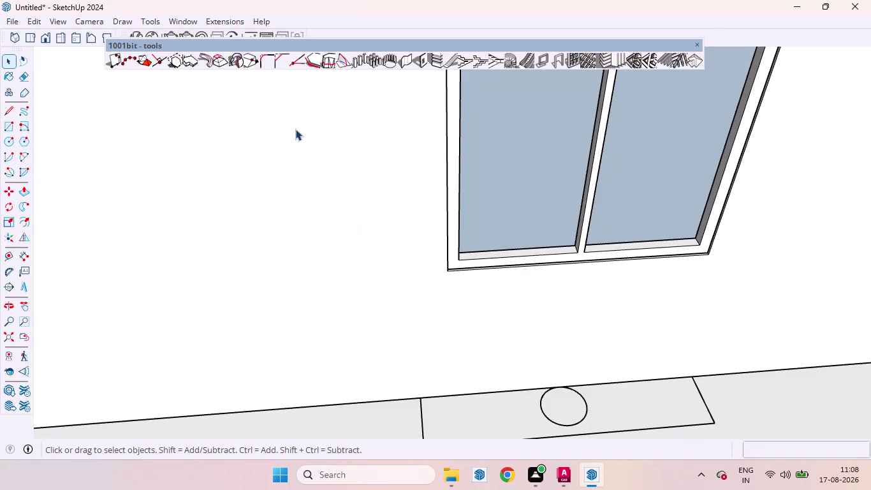
Open the 3D Warehouse browser from the Window menu.
click(192, 18)
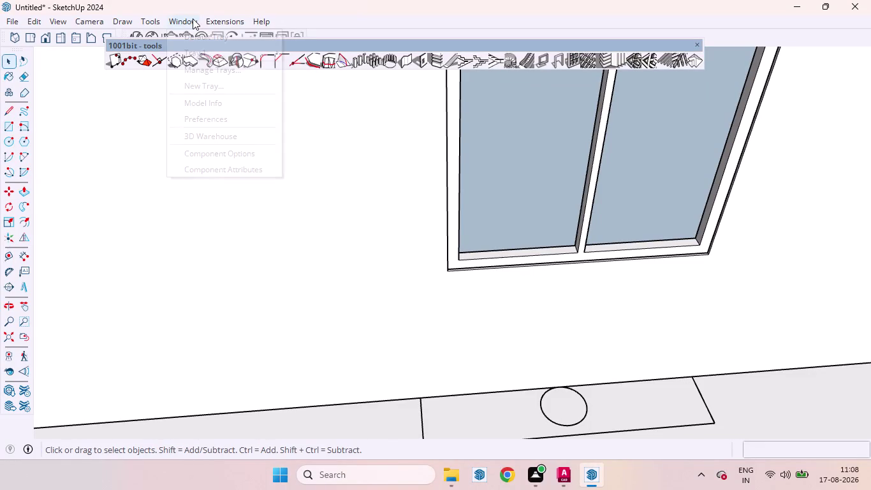
click(220, 131)
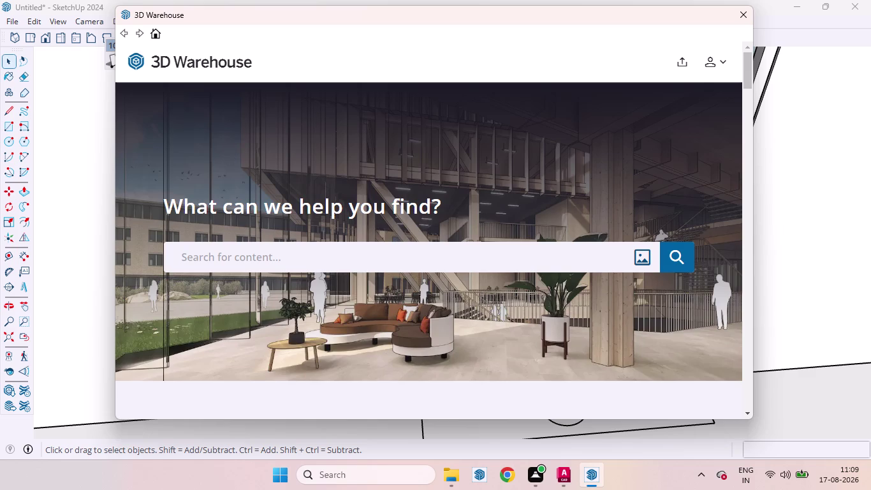
Enter 'slidind door', a misspelling of 'sliding door', in the 3D Warehouse search box.
click(272, 246)
drag(272, 246, 268, 257)
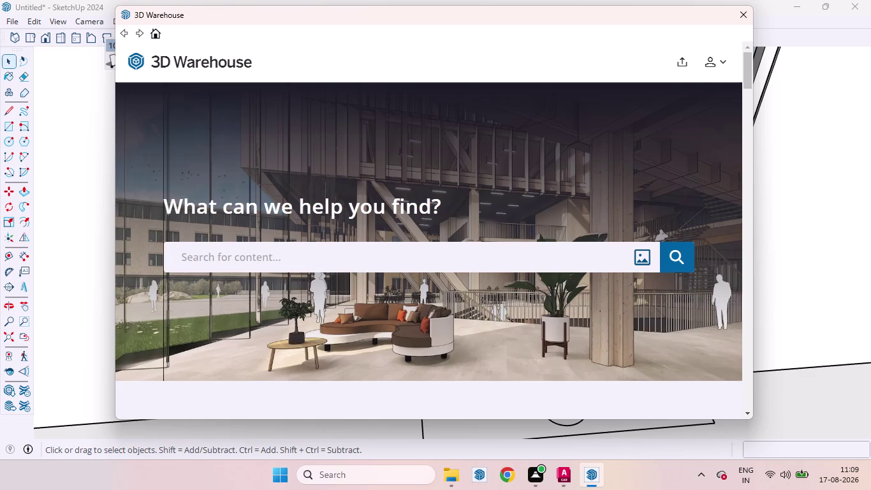
drag(267, 257, 271, 256)
key(s)
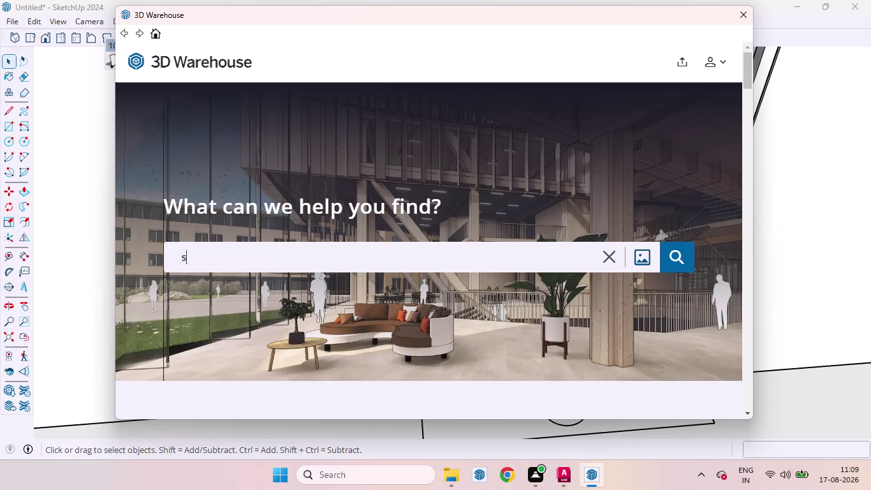
text(li)
text(d)
text(in)
text(d)
key(space)
text(d)
text(oo)
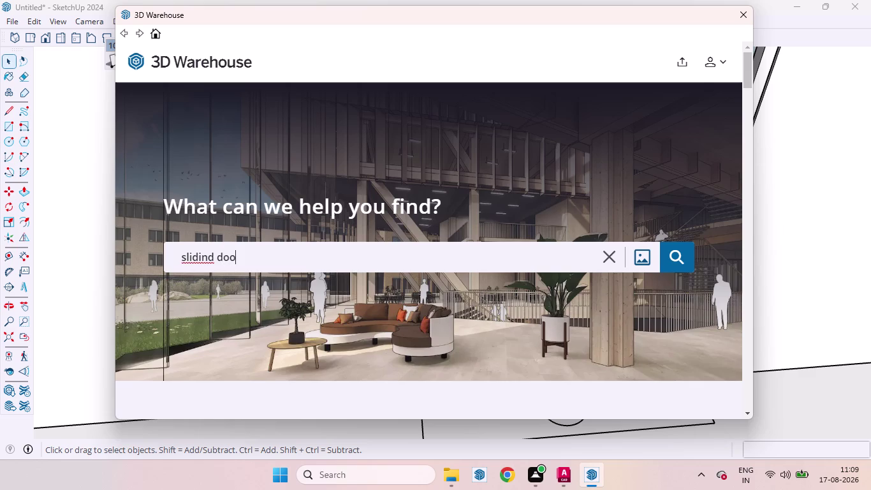
key(r)
Correct the typo to 'sliding door' and run the search.
click(213, 259)
key(BackSpace)
key(g)
click(672, 254)
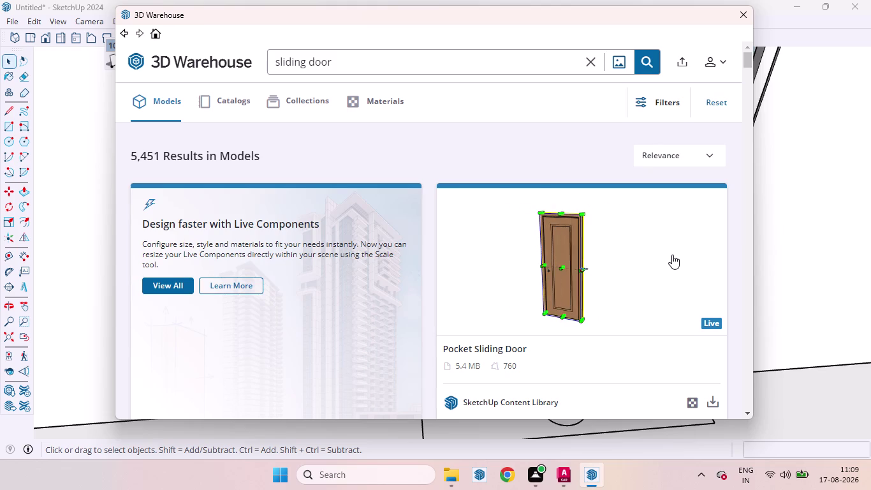
Browse the search results and download the 44 KB 'sliding door' model.
scroll(down, 3)
scroll(down, 3)
scroll(down, 3)
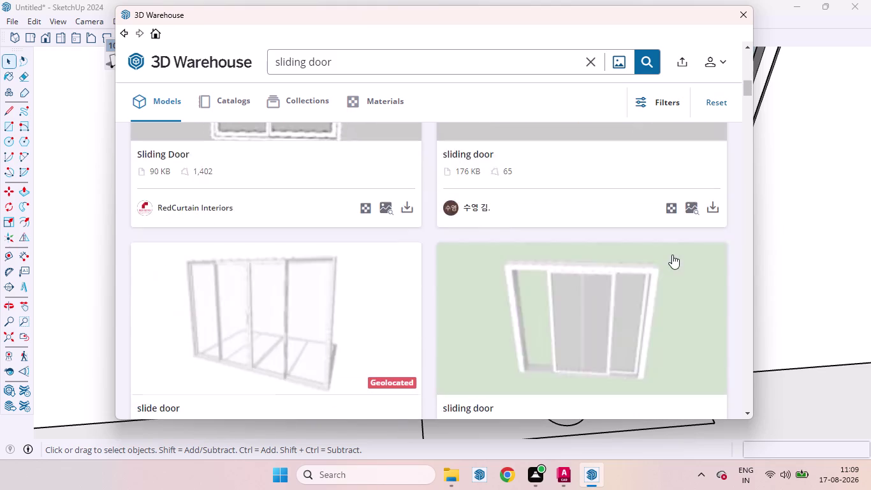
scroll(down, 3)
scroll(down, 3)
scroll(down, 3)
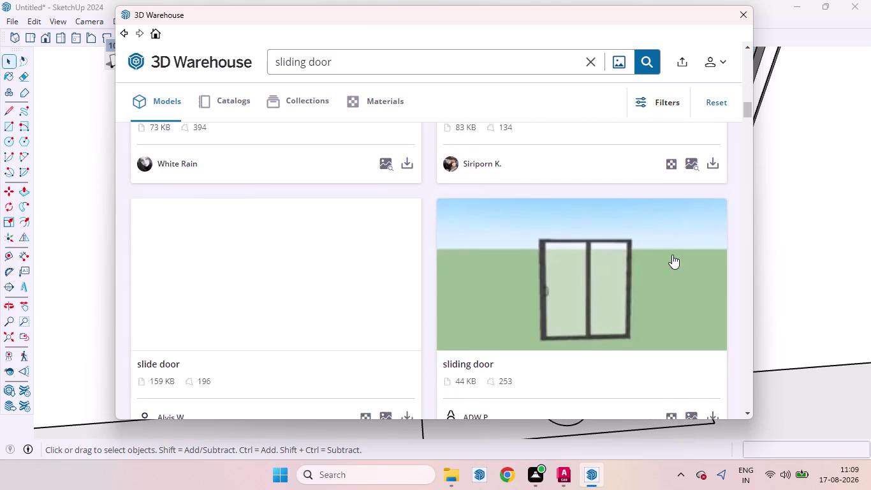
scroll(down, 3)
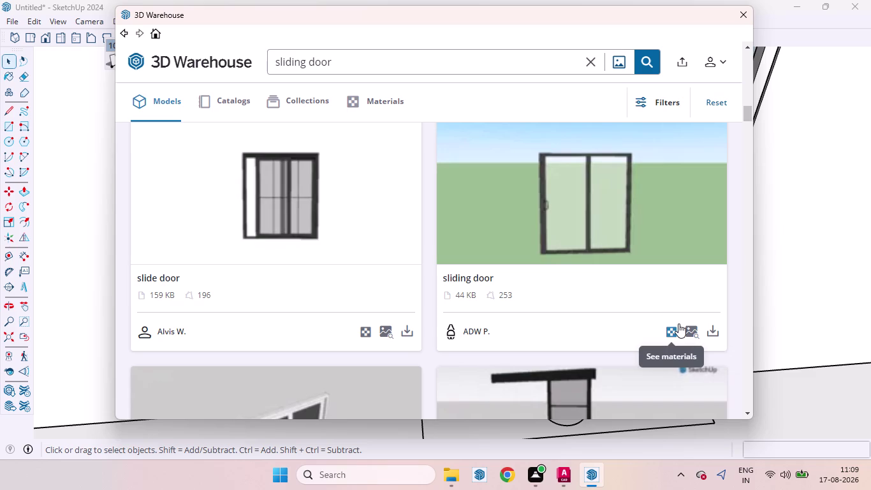
scroll(down, 3)
scroll(down, 3)
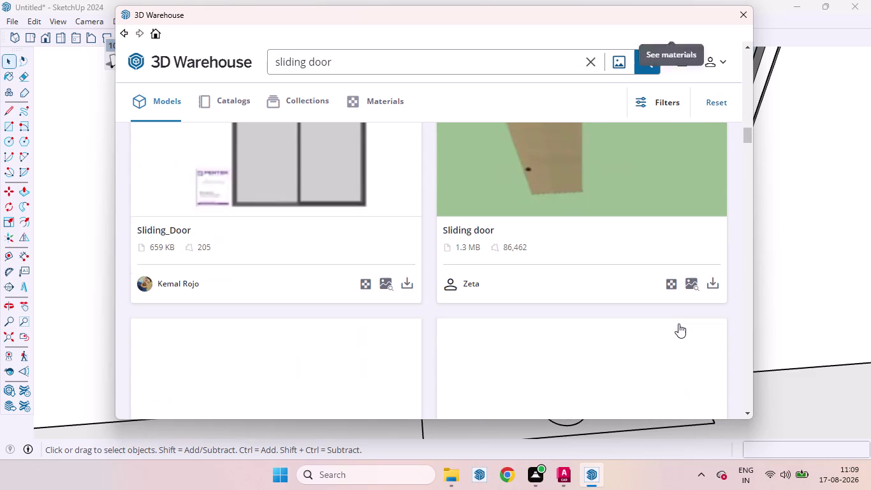
scroll(up, 3)
scroll(up, 3)
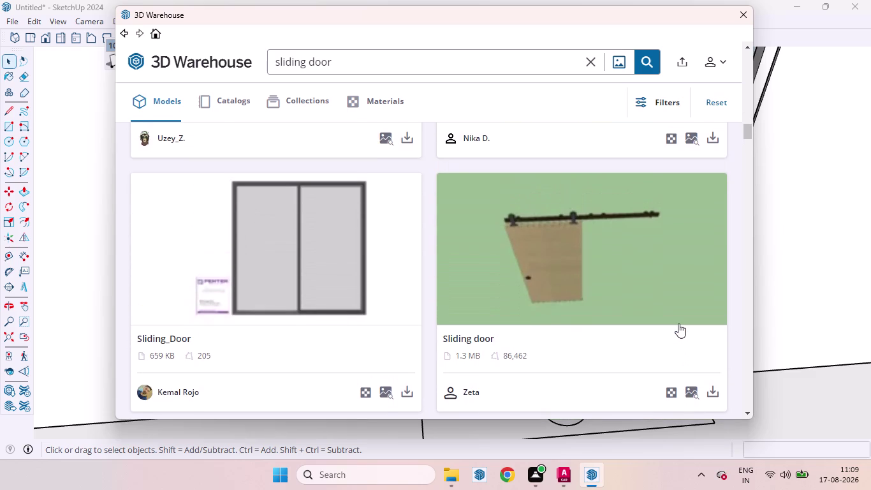
scroll(up, 3)
scroll(down, 3)
scroll(up, 3)
scroll(down, 3)
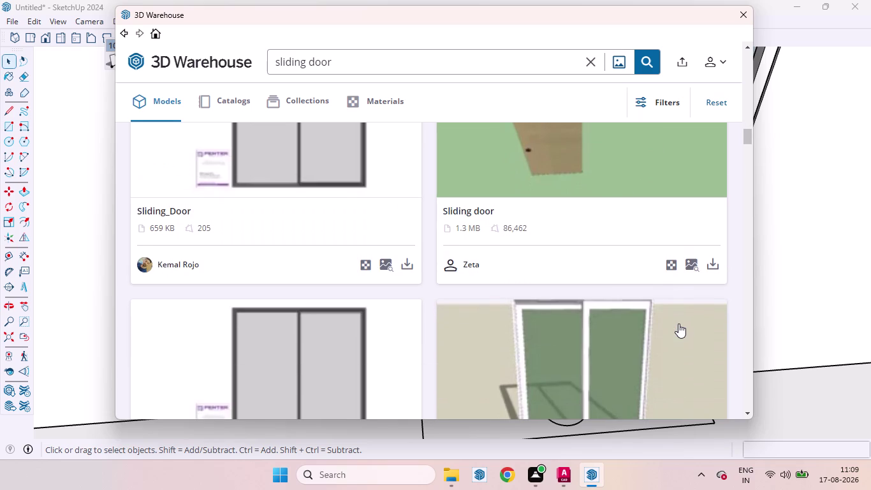
scroll(up, 3)
scroll(down, 3)
scroll(up, 3)
scroll(up, 3)
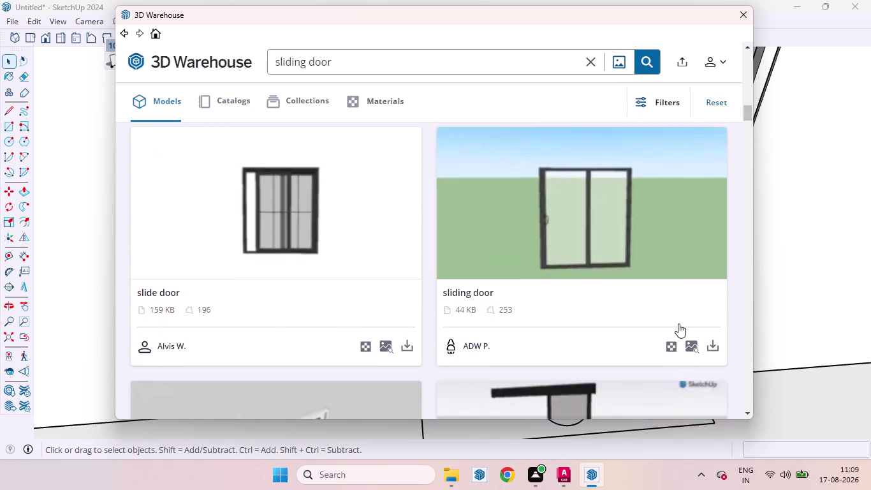
scroll(up, 3)
scroll(down, 3)
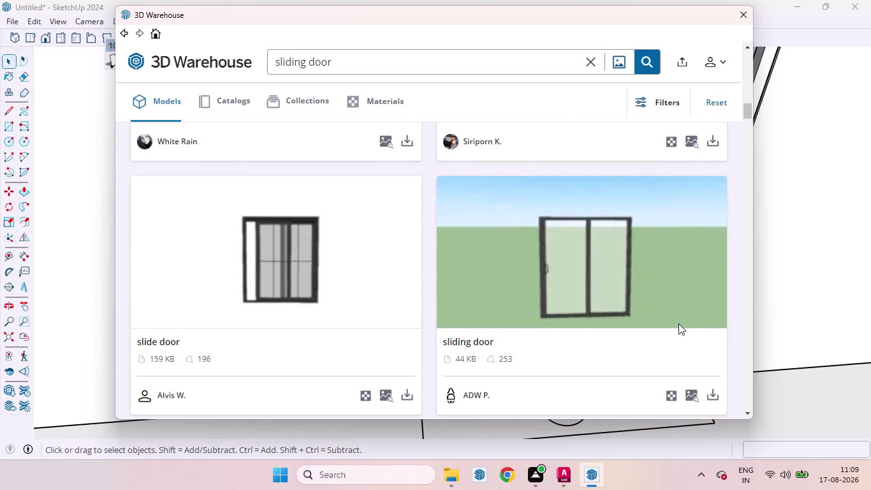
click(707, 401)
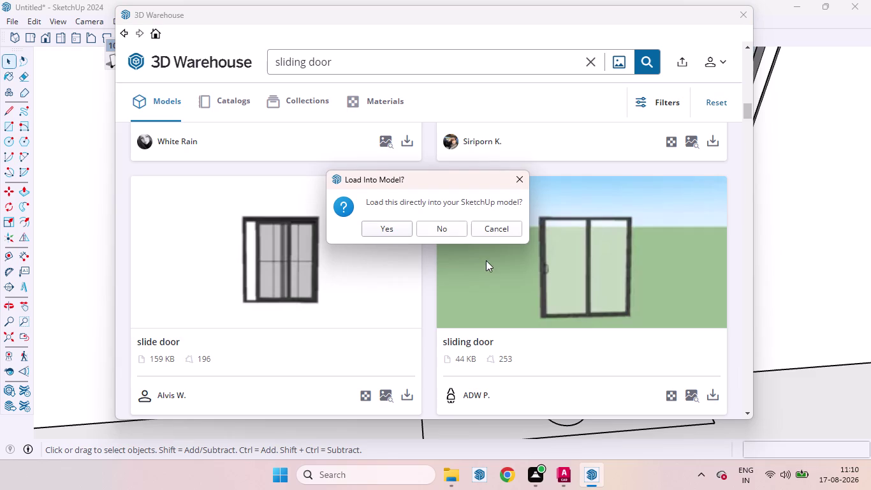
Confirm loading the downloaded sliding door directly into the model.
click(400, 237)
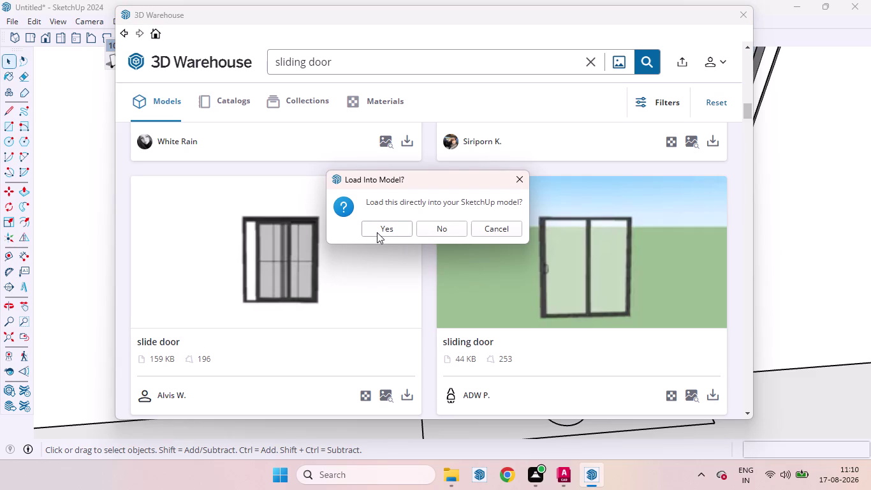
click(377, 232)
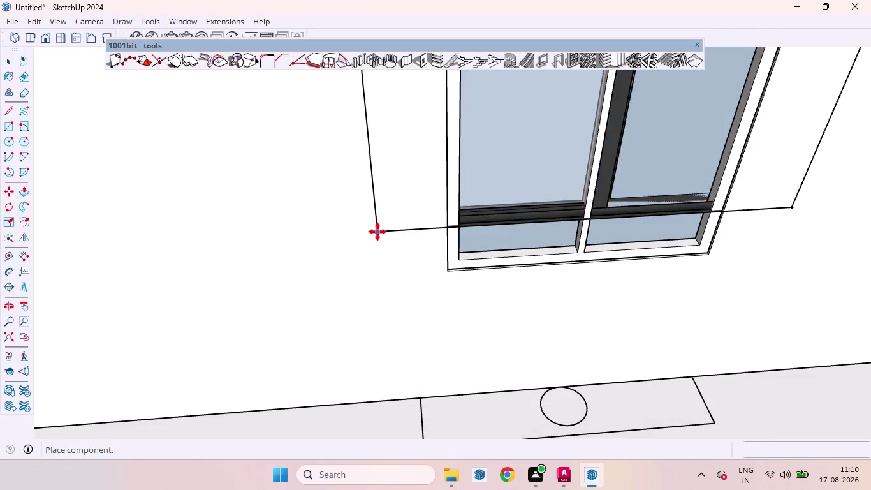
Drop the sliding door on the ground in front of the house, then deselect it.
scroll(down, 3)
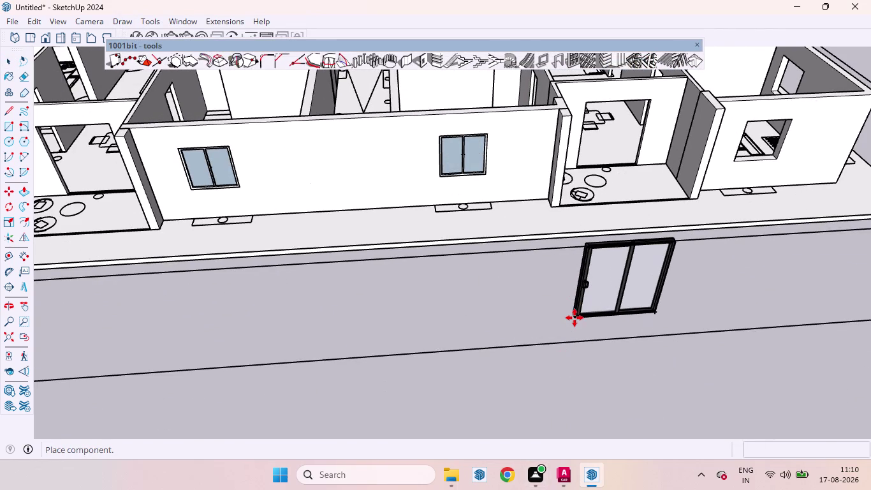
click(575, 317)
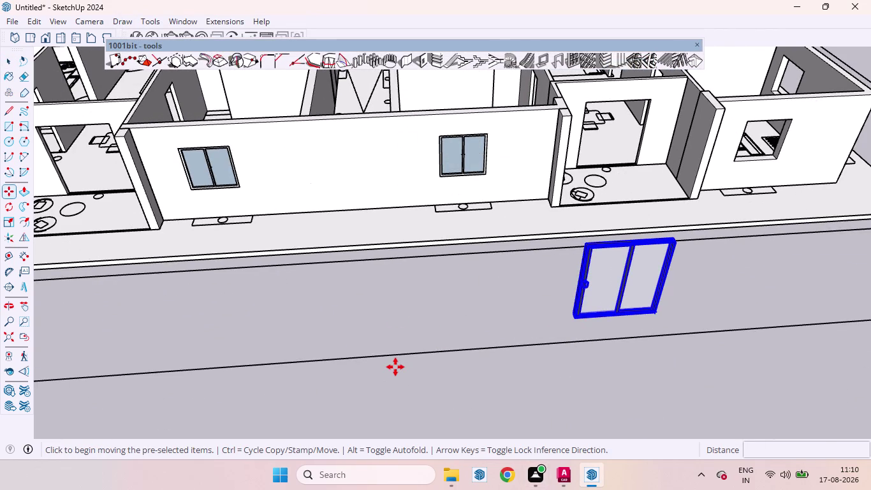
key(space)
key(space)
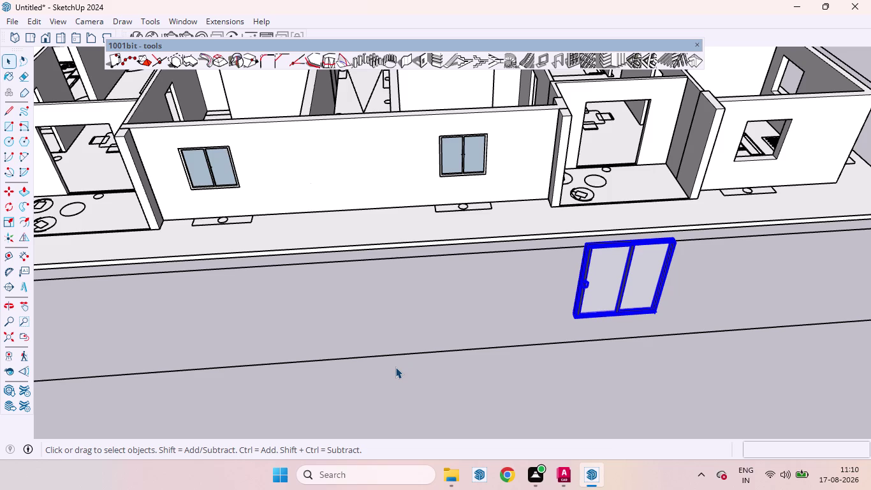
click(396, 367)
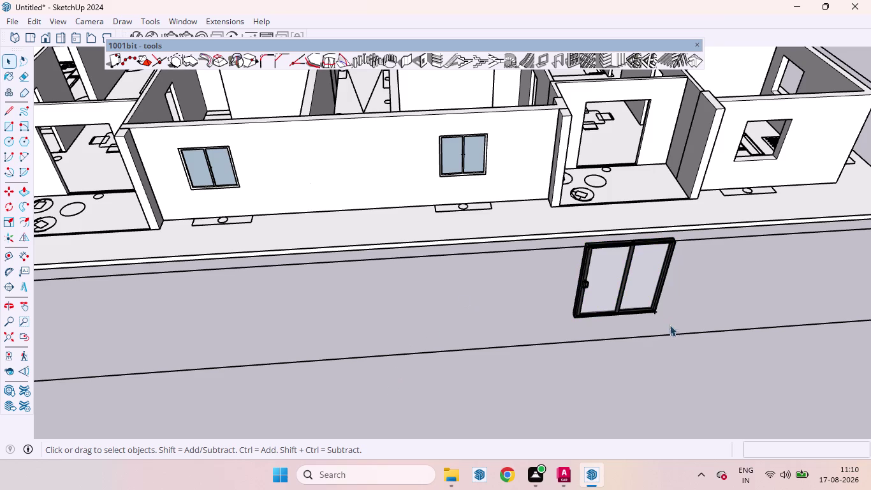
scroll(up, 3)
scroll(up, 3)
middle_drag(622, 295, 609, 215)
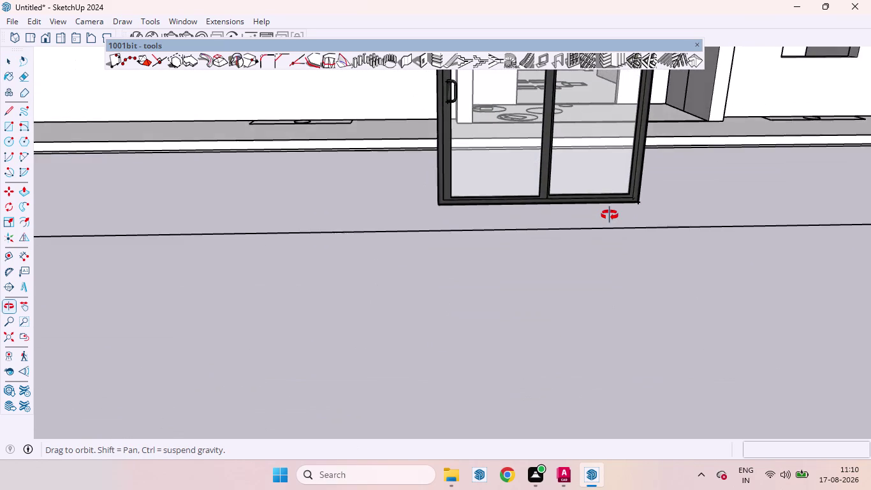
middle_drag(609, 215, 709, 419)
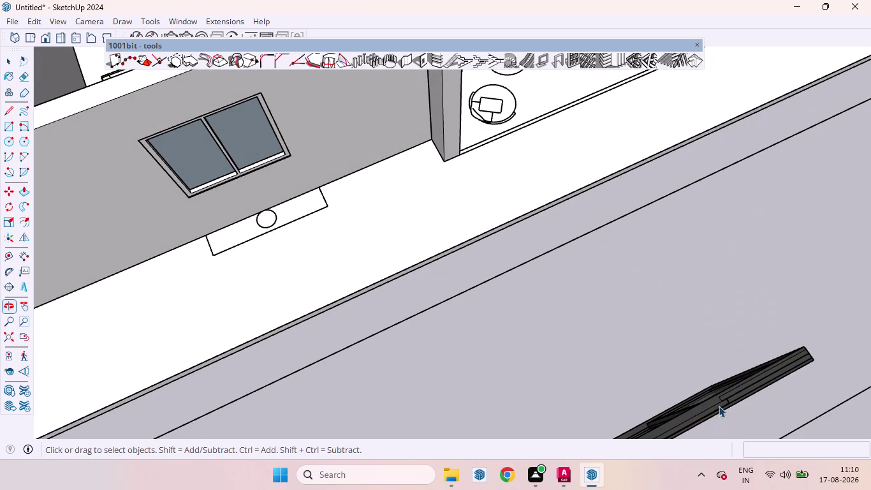
scroll(up, 3)
scroll(down, 3)
scroll(up, 3)
scroll(down, 3)
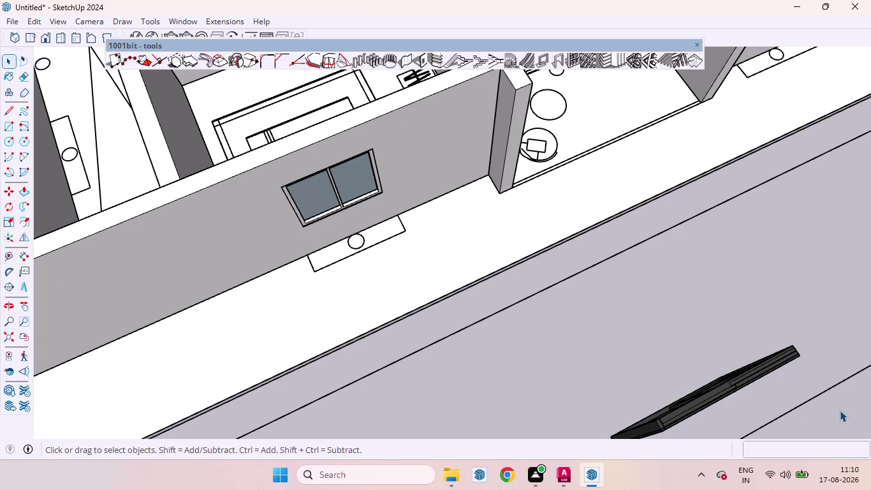
scroll(up, 3)
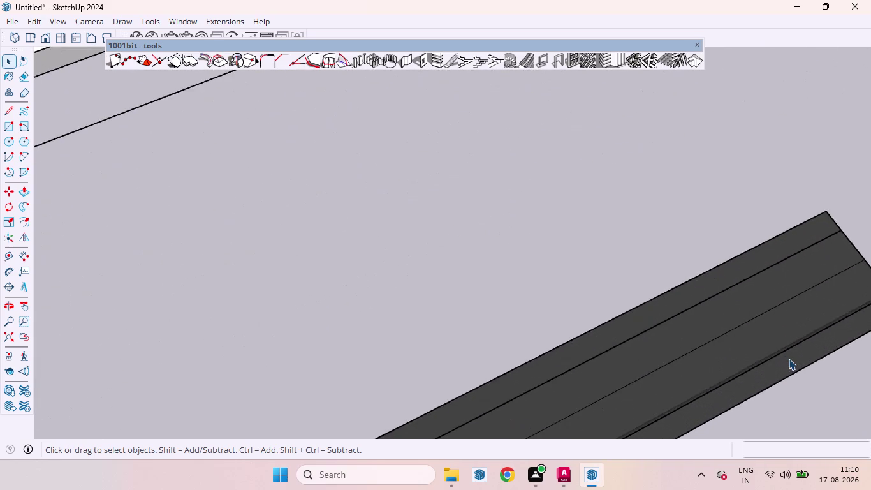
scroll(down, 3)
scroll(up, 3)
scroll(down, 3)
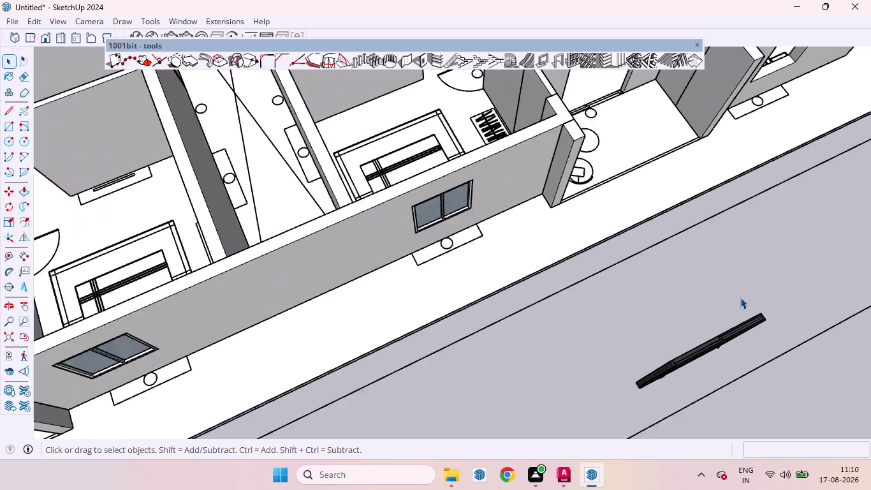
scroll(up, 3)
middle_drag(736, 378, 712, 303)
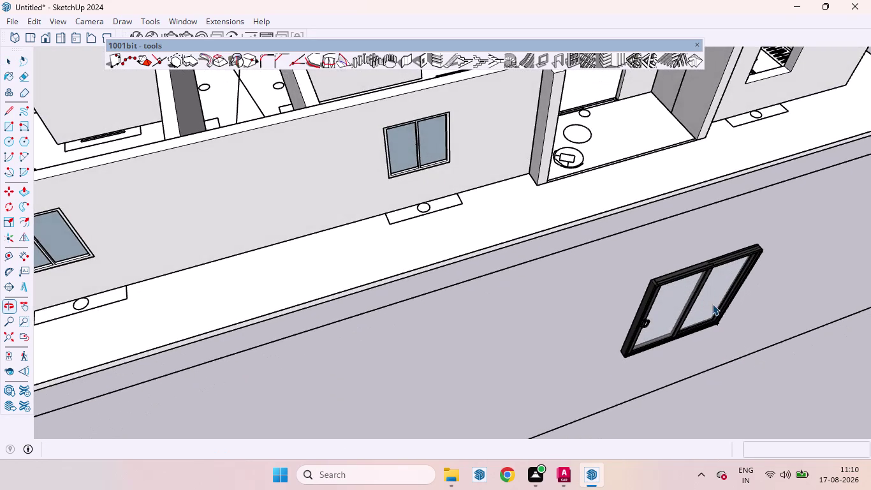
scroll(up, 3)
middle_drag(702, 316, 667, 247)
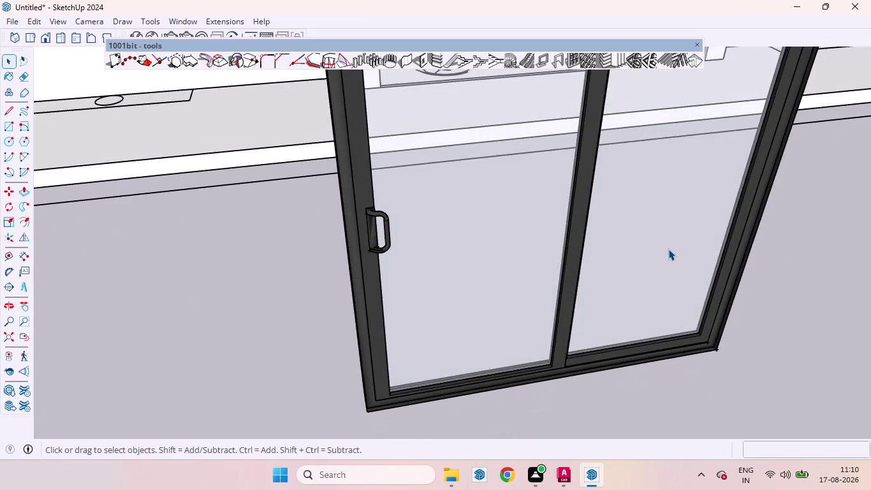
scroll(down, 3)
middle_drag(651, 256, 627, 260)
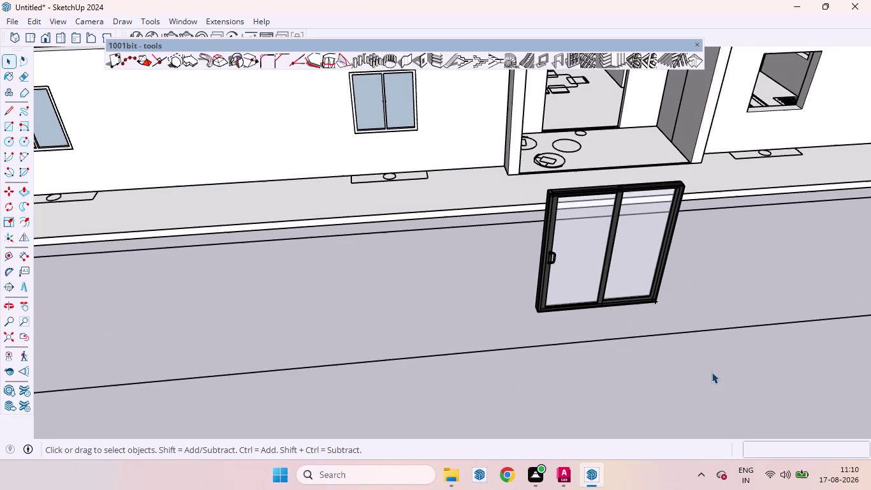